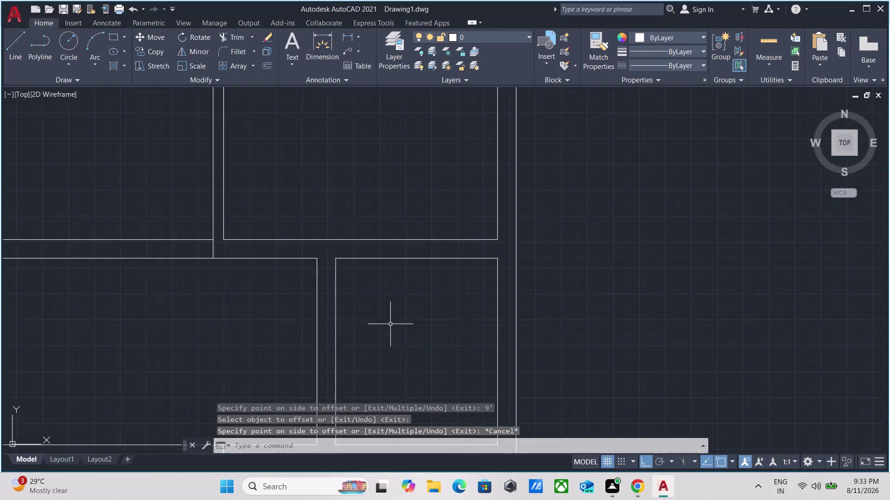
Pan to the small right-of-centre room and quick-measure it with MEA: 6'-6" by 7'-6".
scroll(up, 3)
middle_drag(384, 295, 397, 288)
click(444, 225)
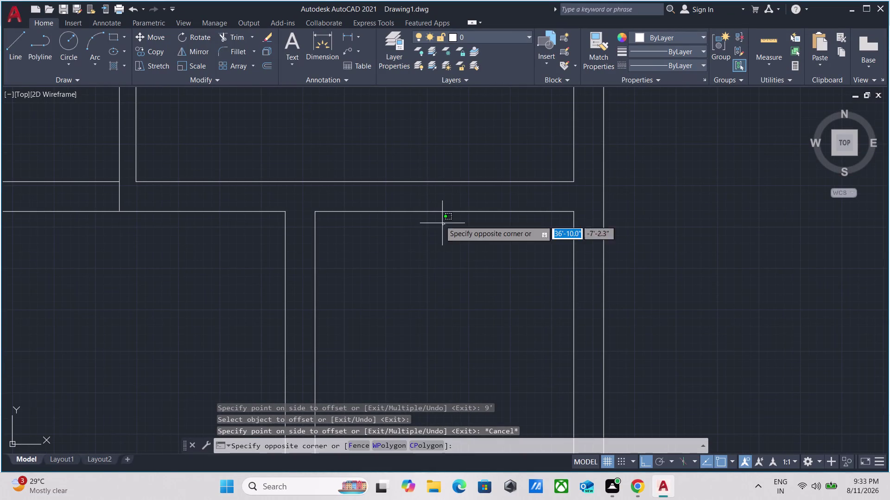
click(427, 208)
key(Escape)
scroll(down, 3)
middle_drag(437, 260, 445, 236)
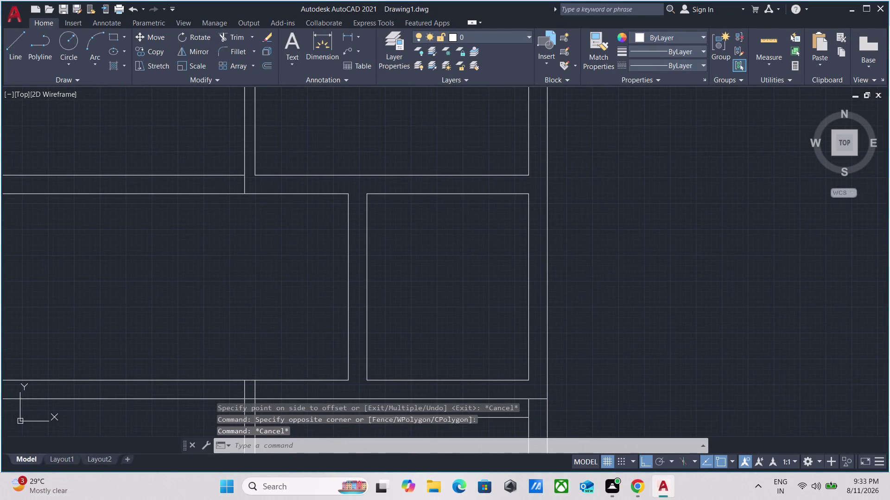
text(mea)
key(Return)
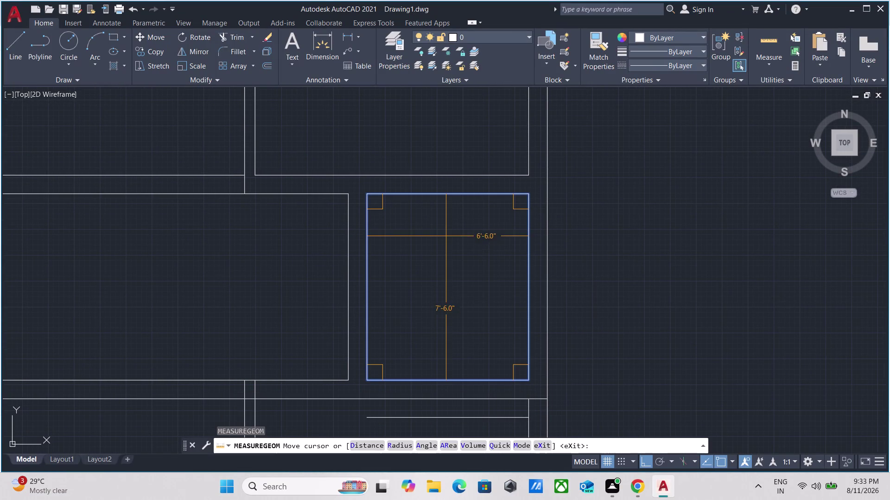